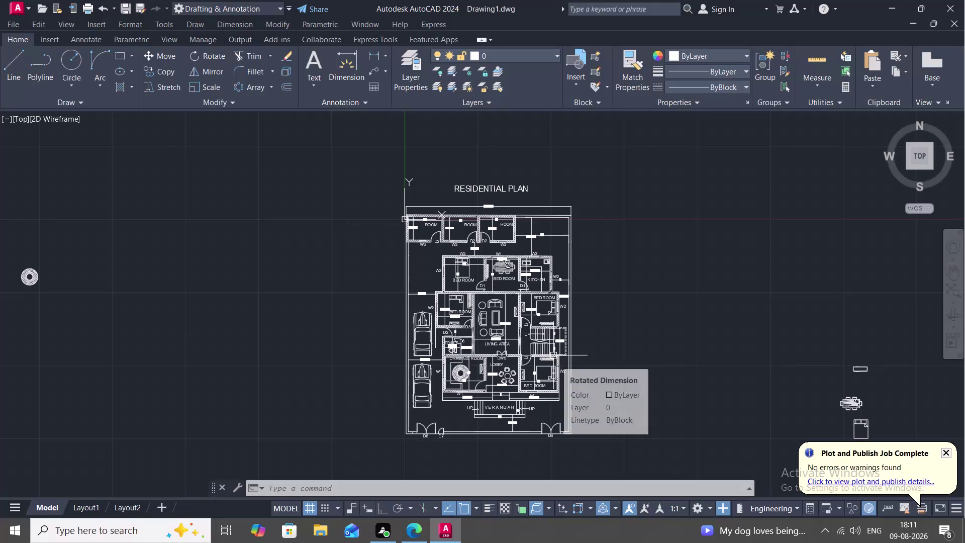
Save the residential plan as Drawing1.dwg in Documents, confirming replacement of the existing file.
key(ctrl+s)
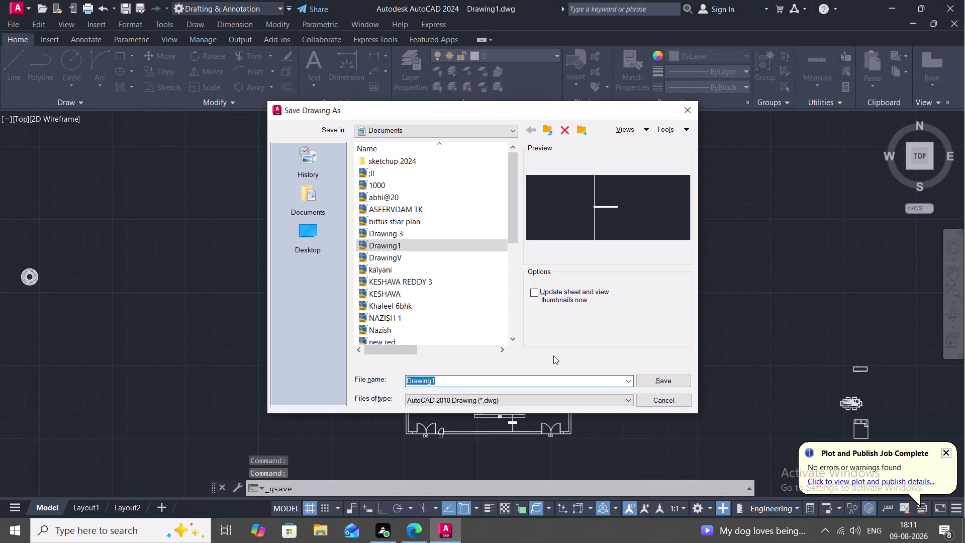
click(672, 382)
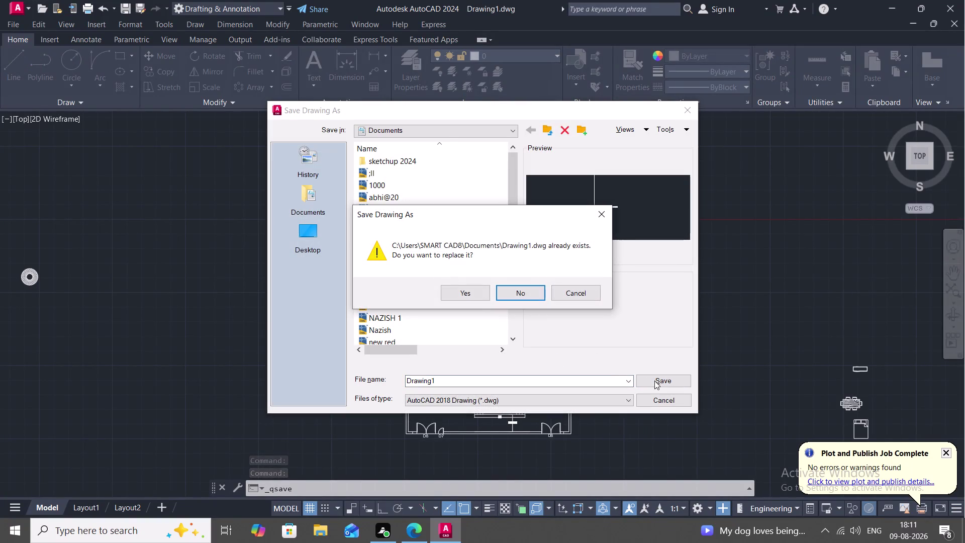
click(470, 293)
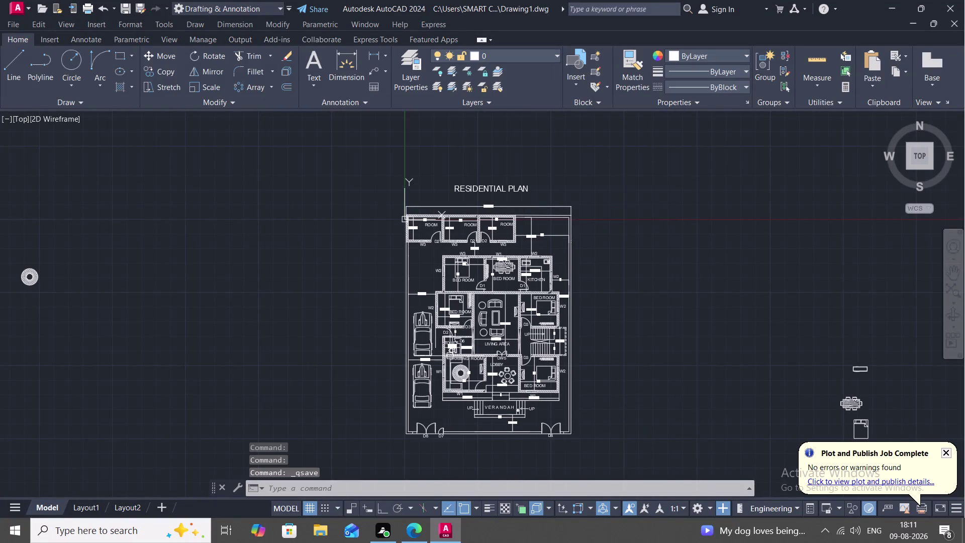
key(ctrl+s)
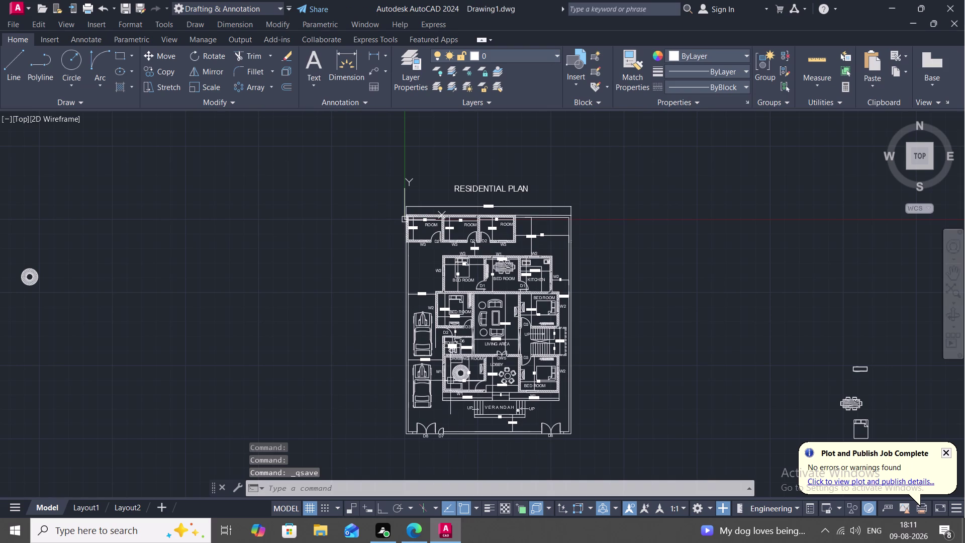
key(ctrl+s)
key(ctrl+s)
key(ctrl+s)
key(ctrl+s)
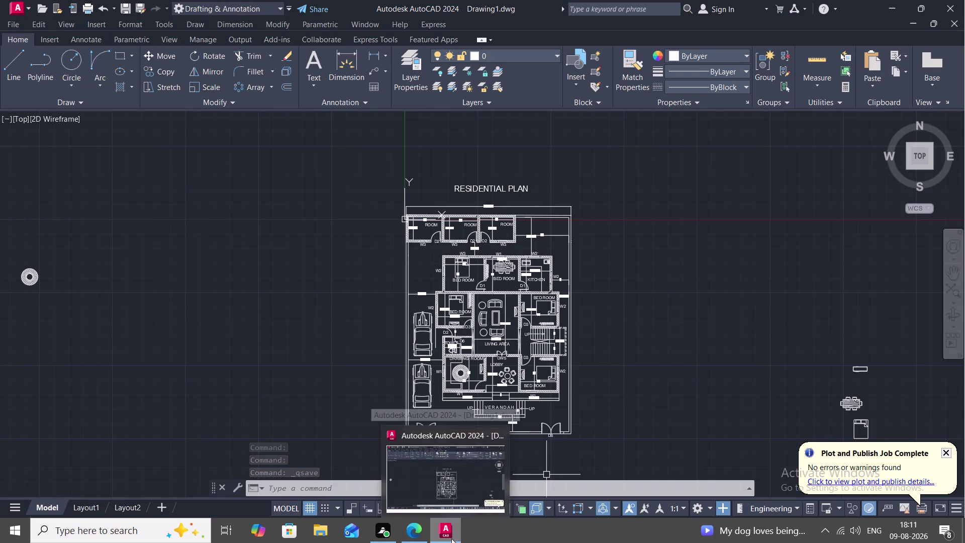
key(ctrl+s)
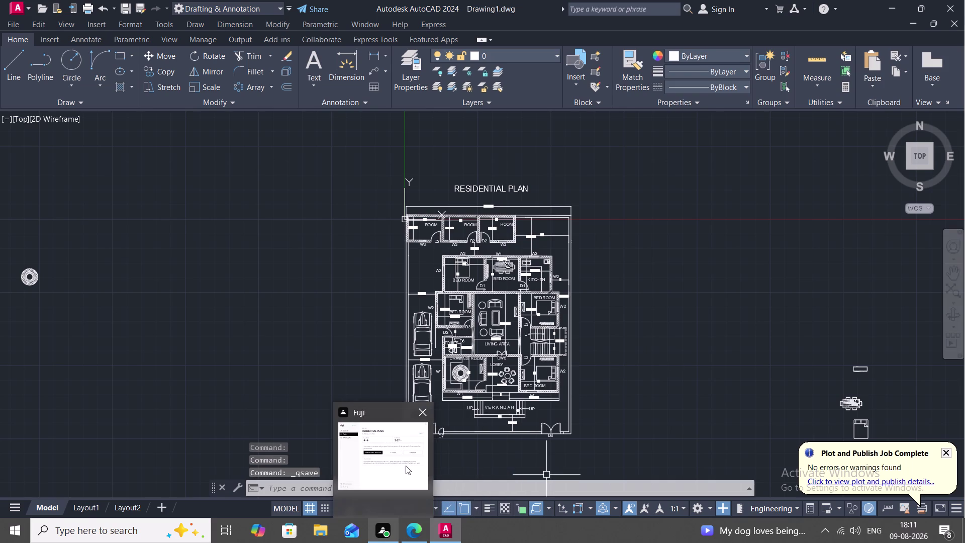